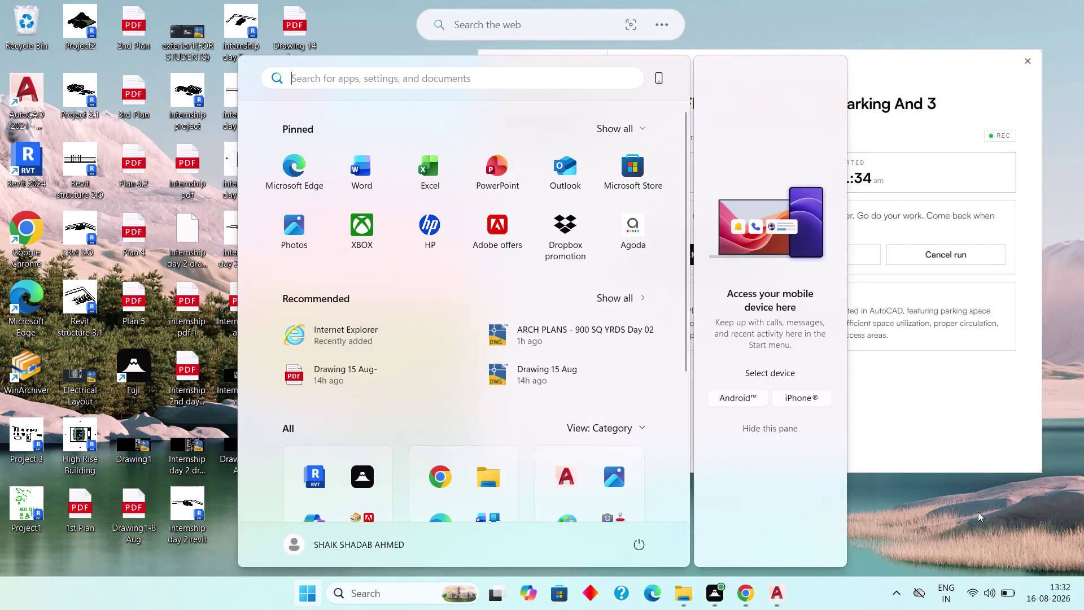
Close the Start menu to bring back the Fuji Tasks window for the ground floor plan run.
click(978, 512)
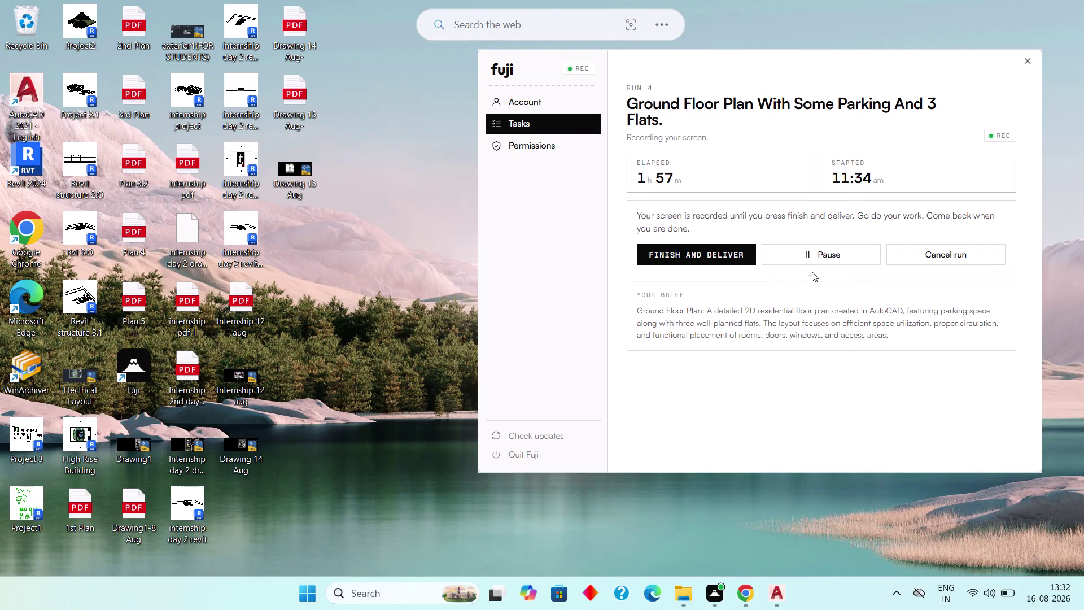